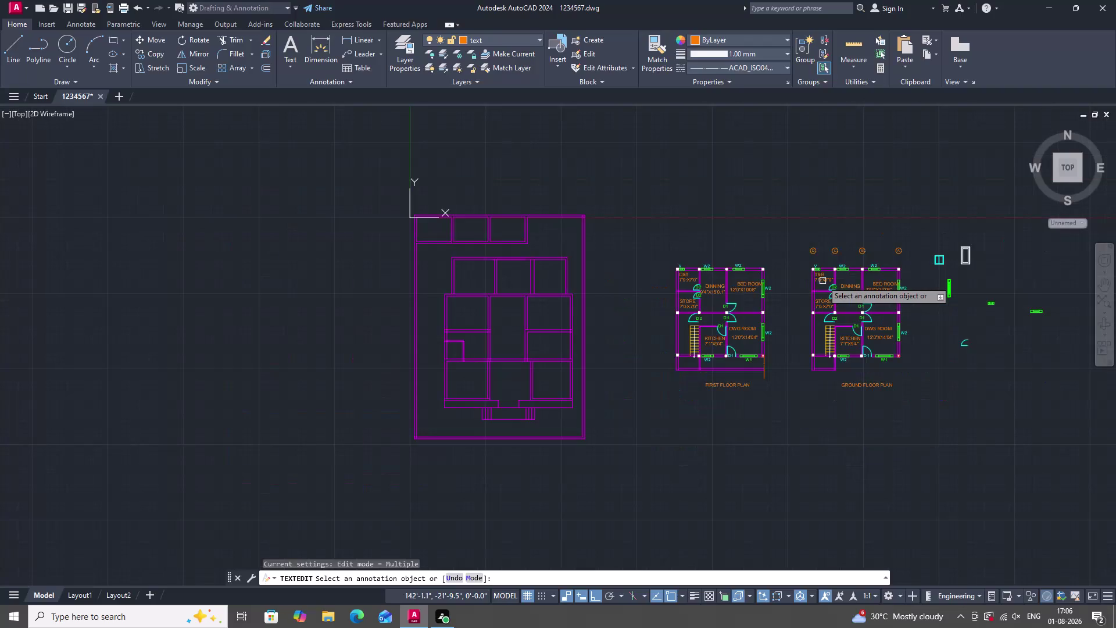
scroll(up, 3)
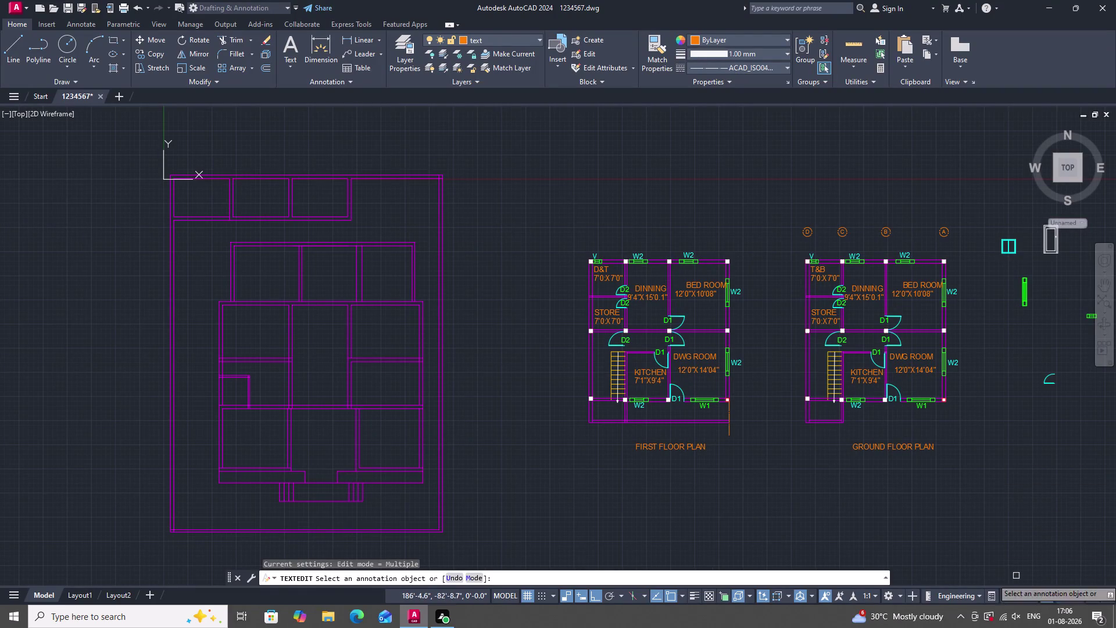